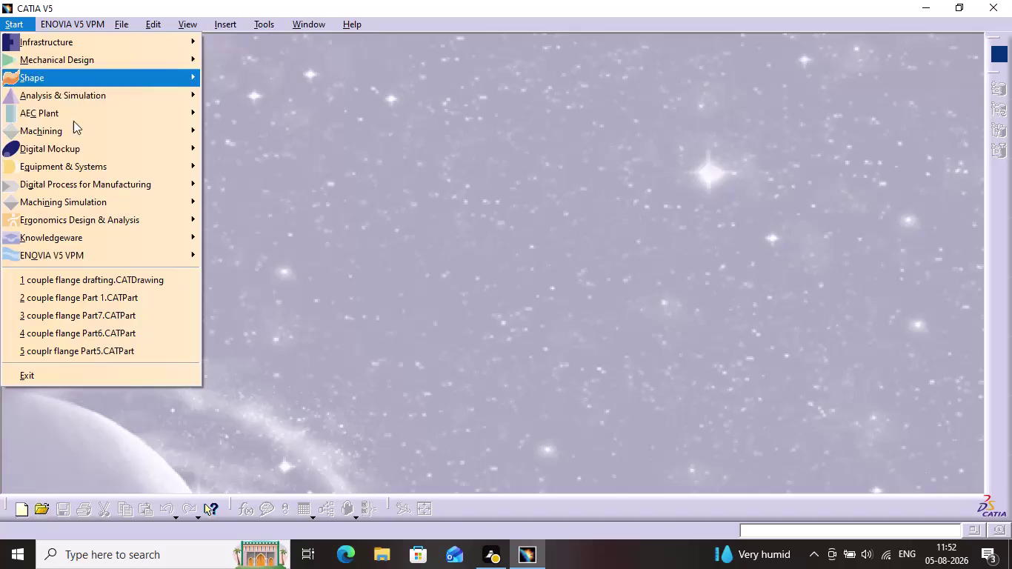
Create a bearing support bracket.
Create Part1 in Part Design, keeping hybrid design enabled and the default new-part settings.
click(74, 61)
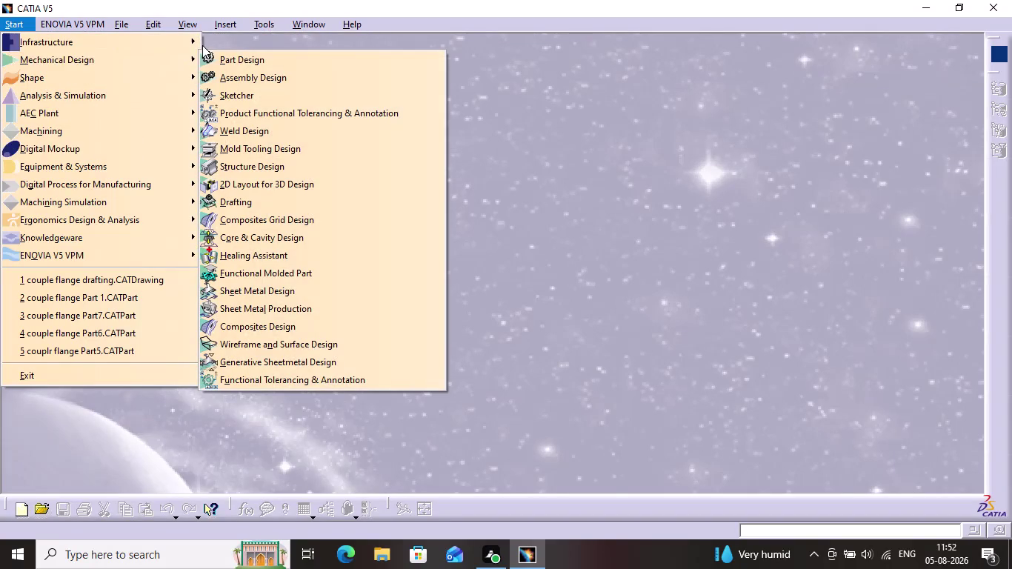
click(246, 52)
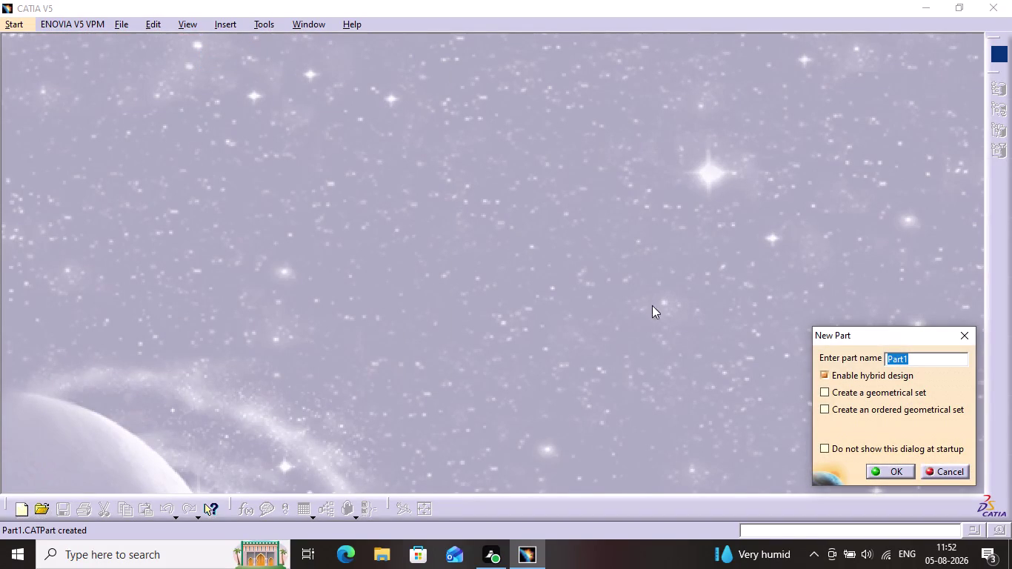
click(902, 473)
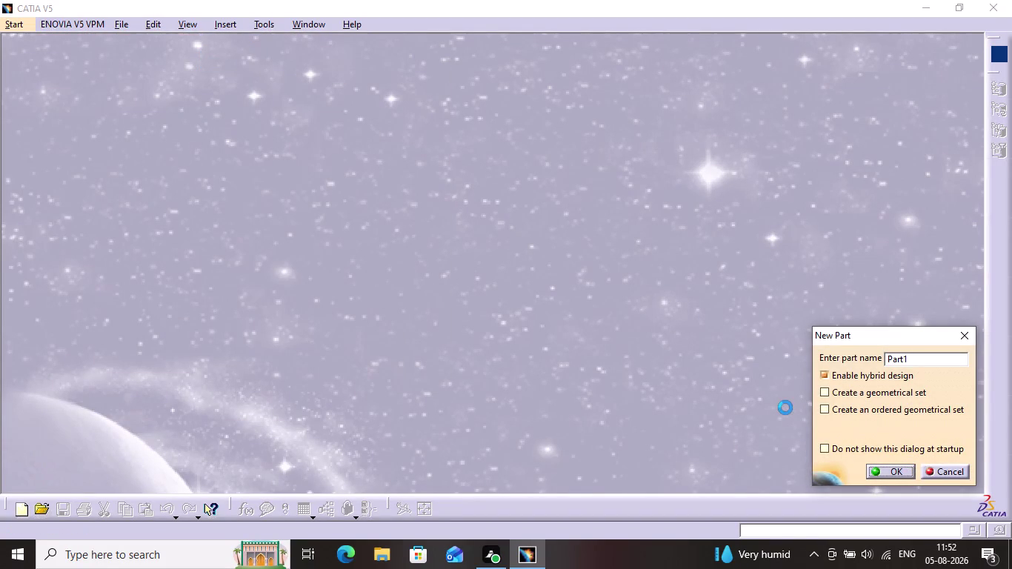